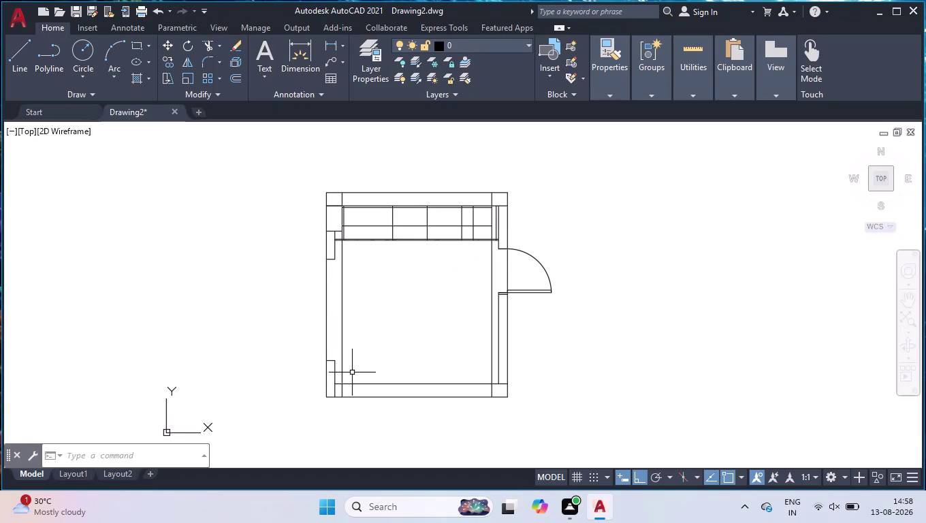
Attempt a BR break on the bottom inner wall line, which fails to complete.
text(BR)
click(397, 429)
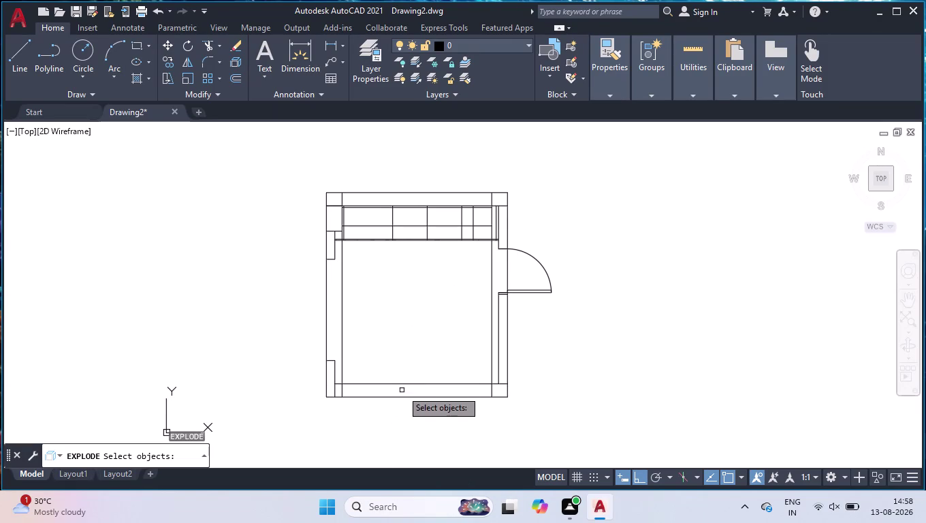
click(401, 382)
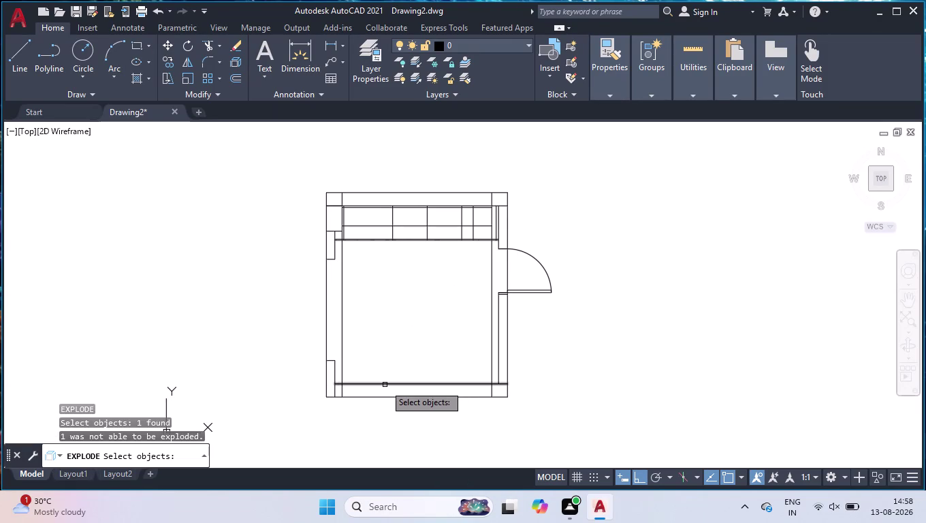
click(385, 385)
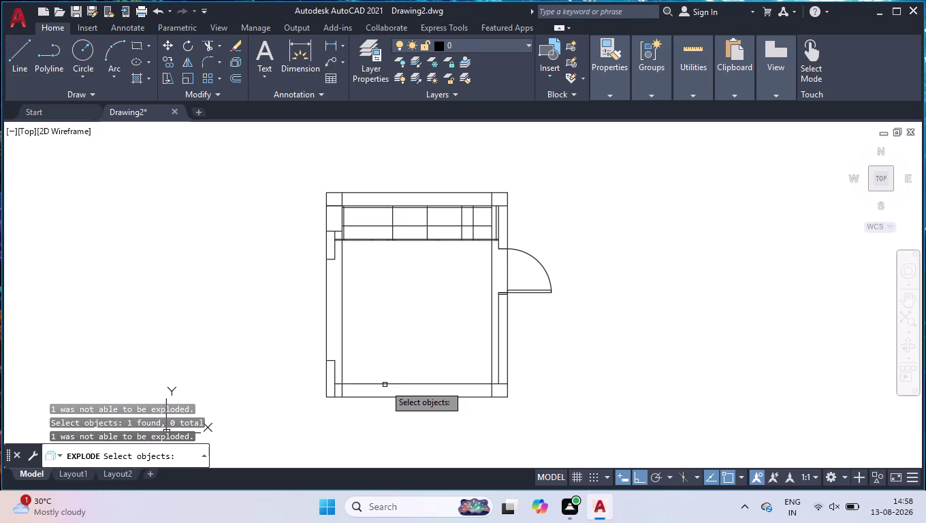
key(b)
key(Return)
text(BR)
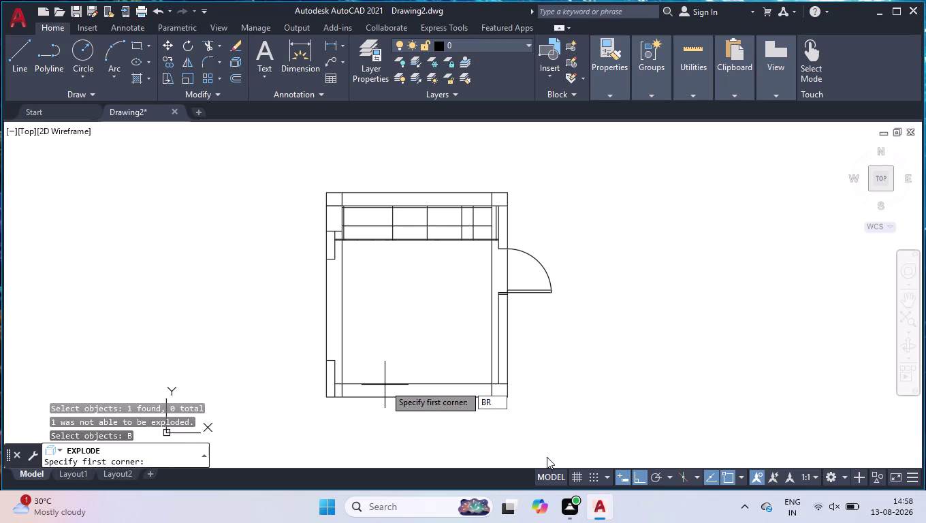
key(Return)
key(Return)
key(Return)
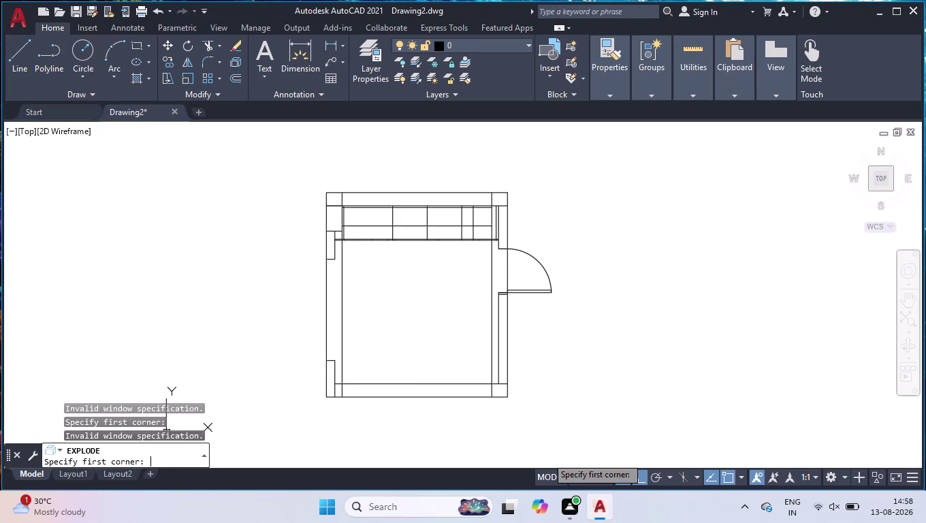
Window-select to the right of the room and retype BREAK at the command line.
click(574, 321)
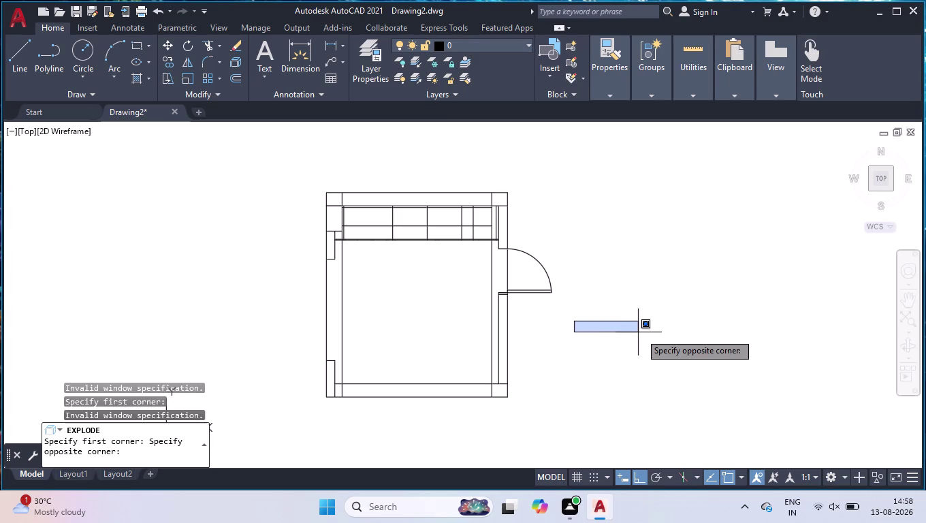
key(Return)
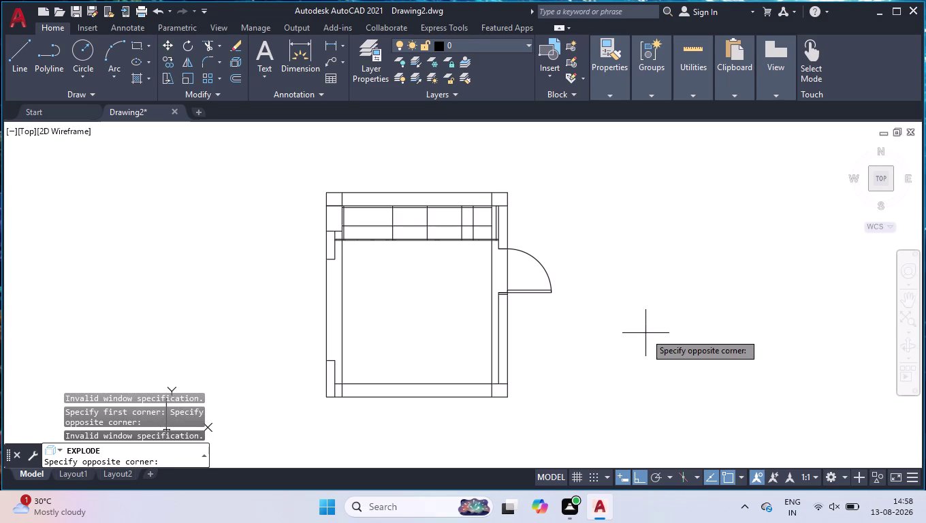
key(BackSpace)
key(BackSpace)
key(b)
key(r)
text(EA)
text(K)
Choose Break at Point from the expanded Modify panel.
click(179, 94)
click(197, 92)
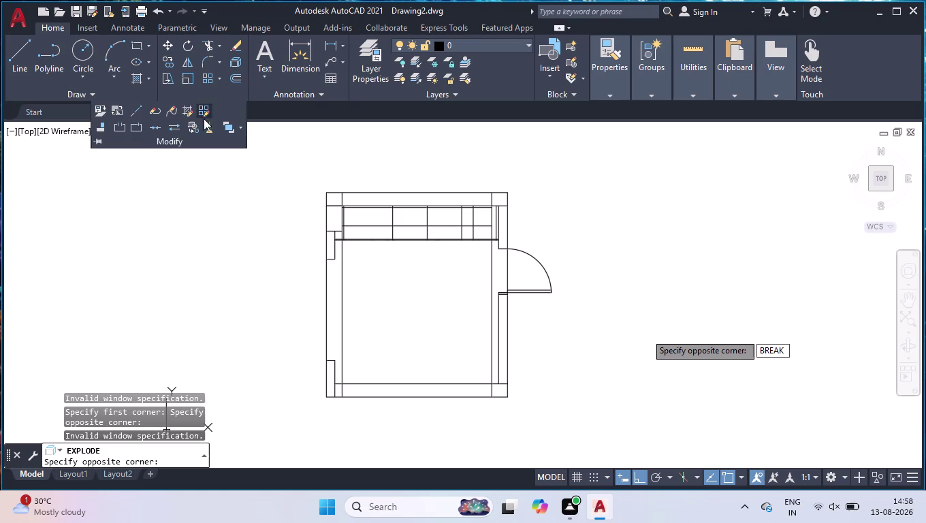
click(134, 129)
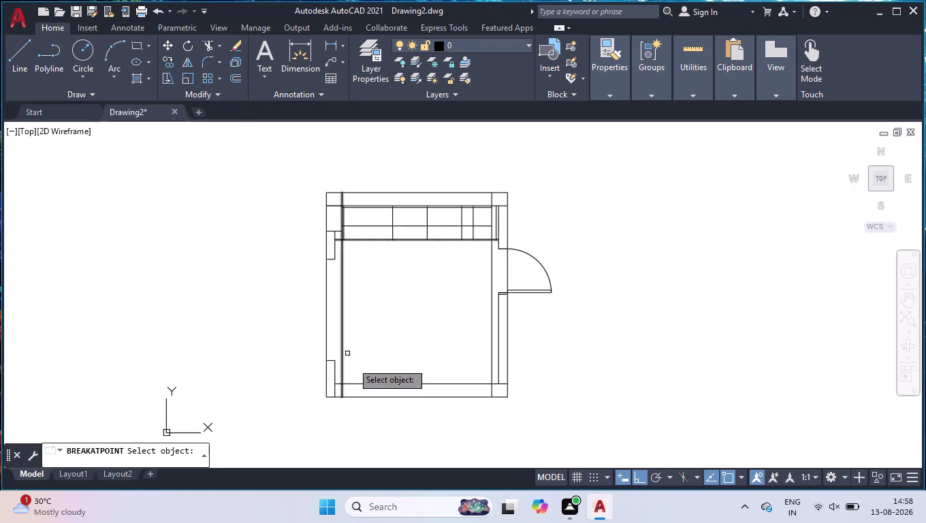
Split the bottom inner wall line at two points, near its left and right ends.
click(359, 383)
click(346, 382)
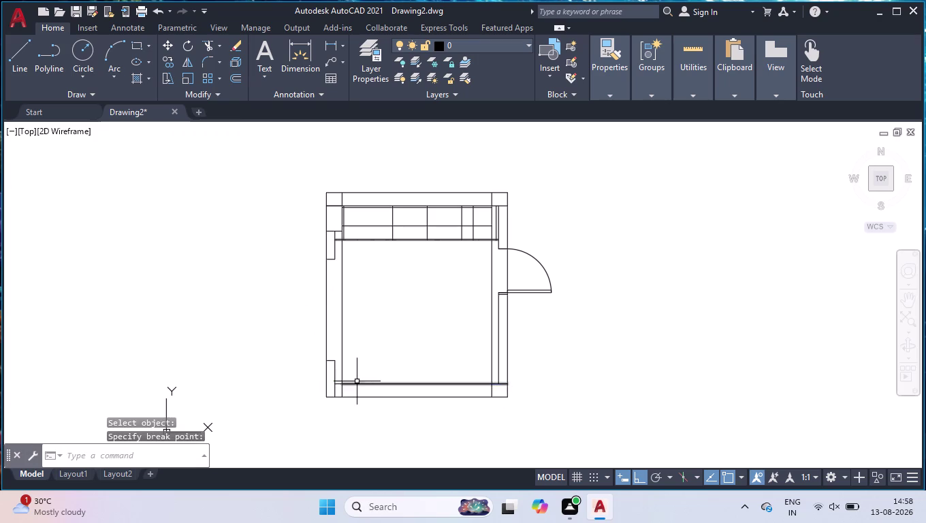
key(space)
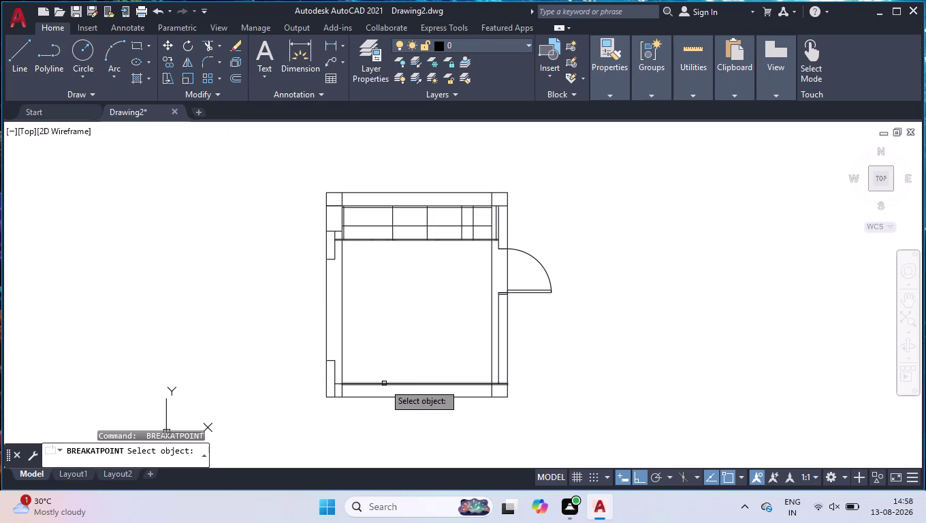
click(384, 383)
click(486, 383)
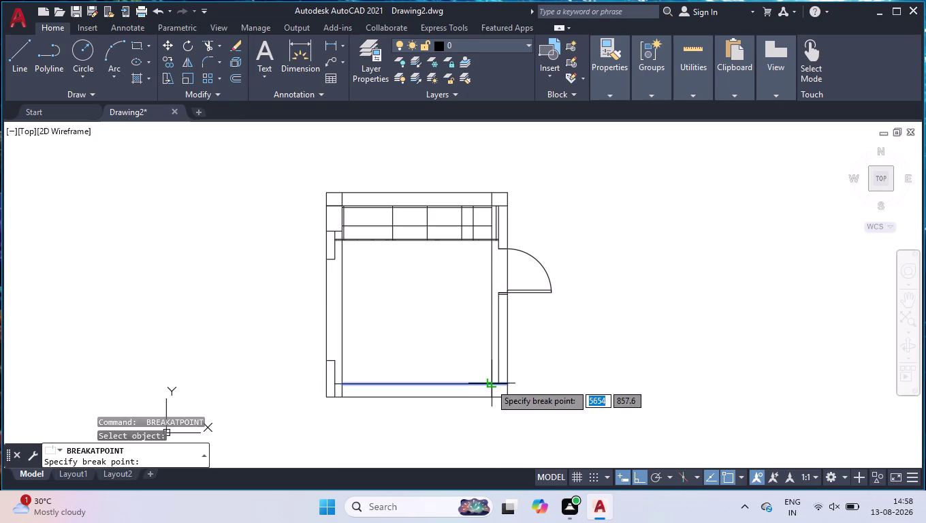
click(490, 384)
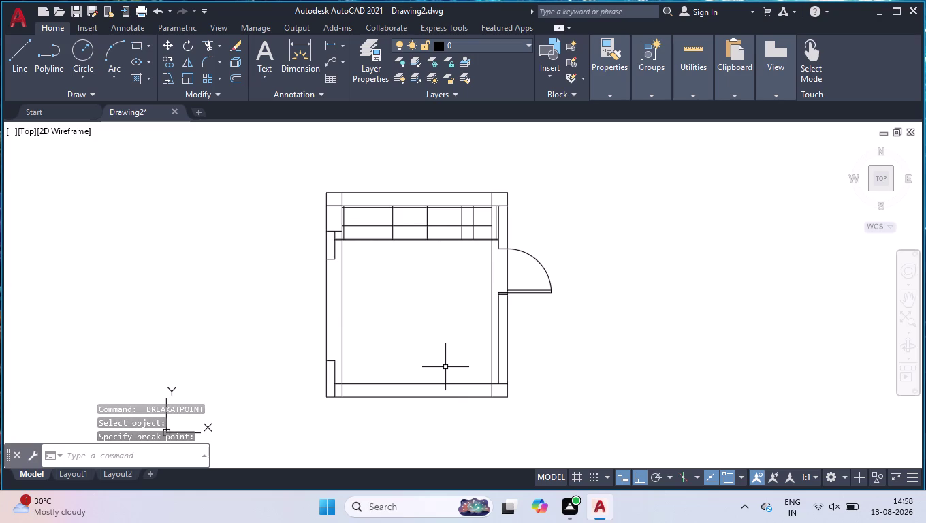
Join the bottom inner line and its short left piece into one line.
scroll(up, 3)
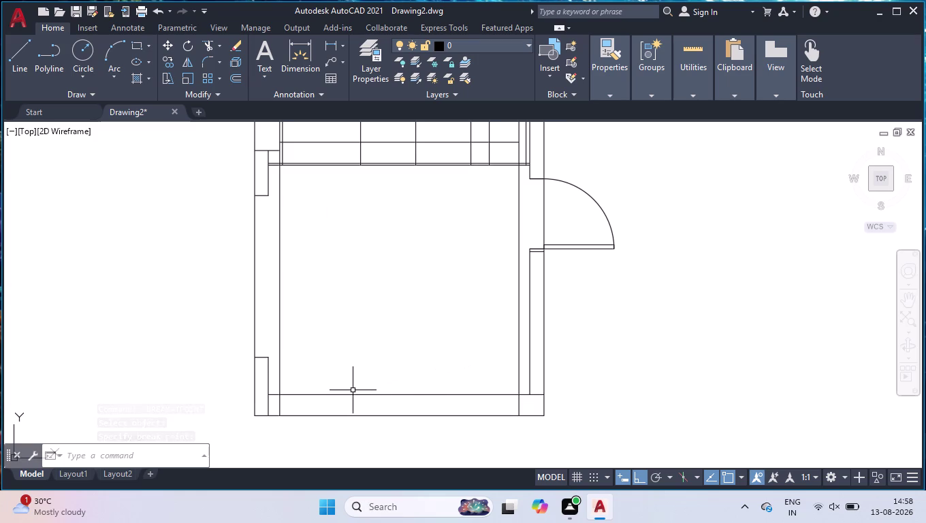
click(352, 394)
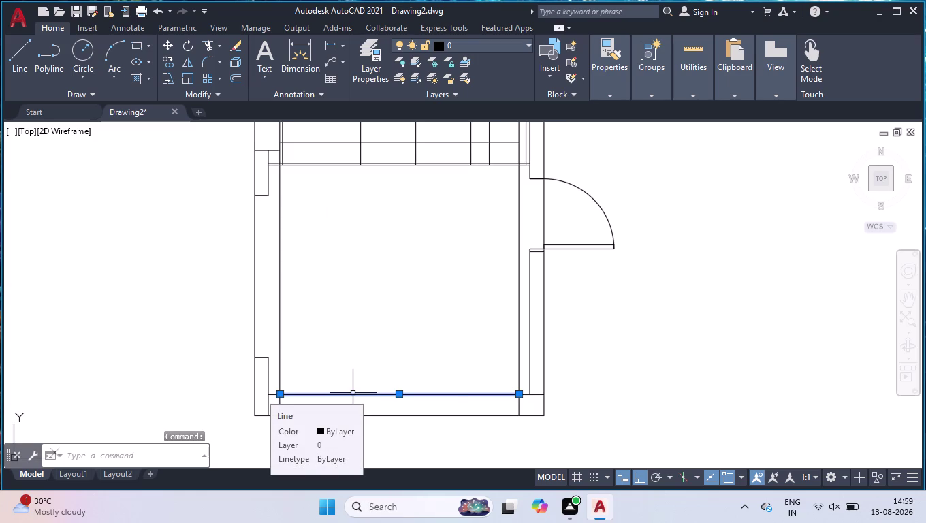
scroll(down, 3)
scroll(up, 3)
scroll(down, 3)
scroll(up, 3)
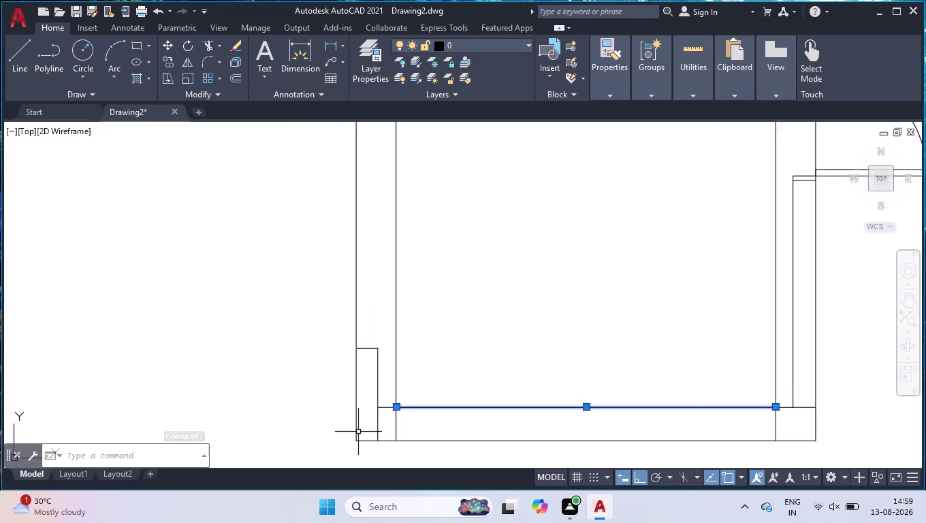
scroll(up, 3)
click(439, 373)
key(j)
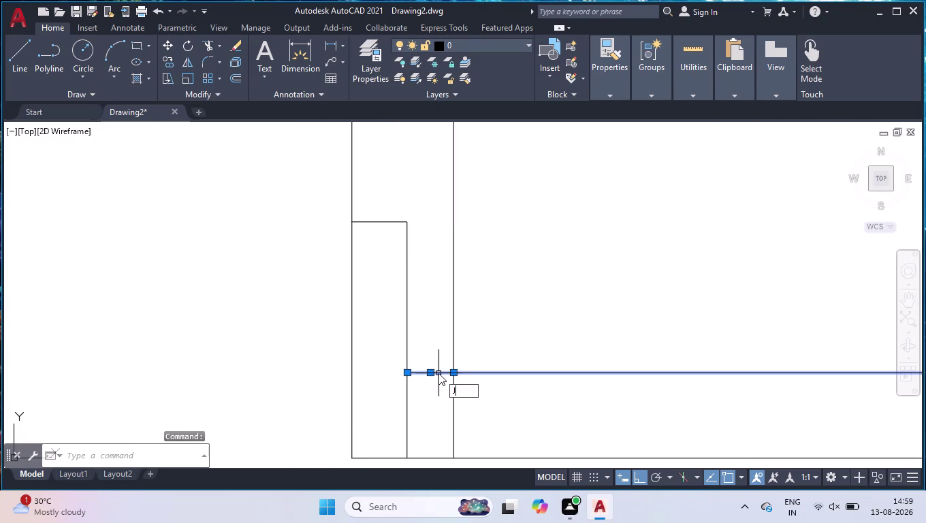
key(Return)
Start the OFFSET command.
text(O)
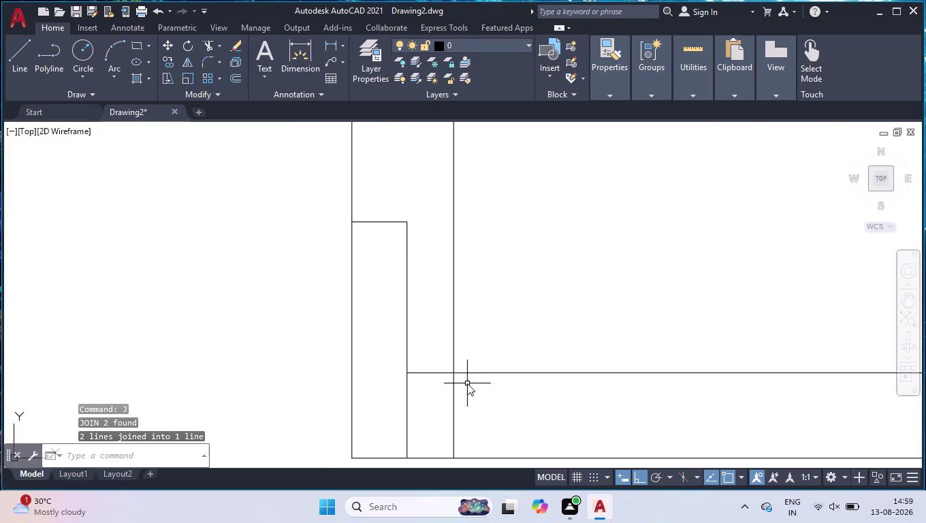
text(FF)
key(Return)
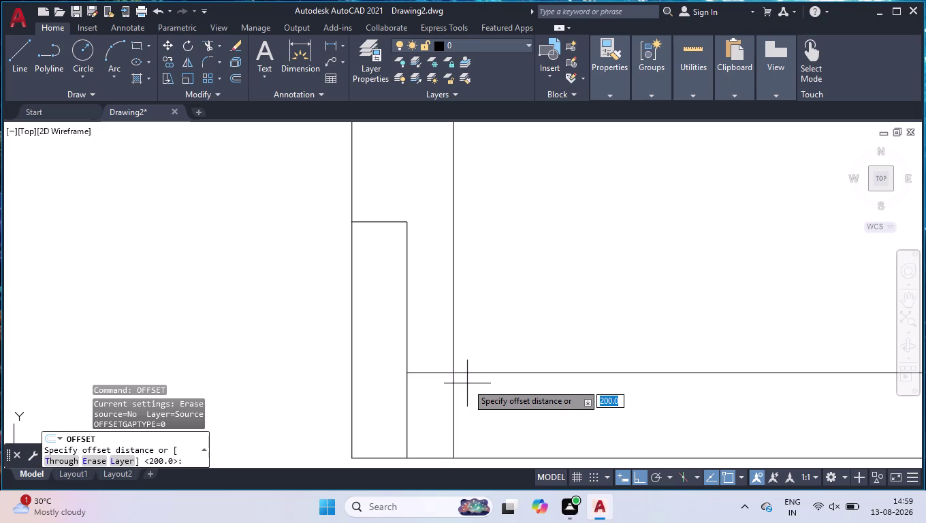
Offset the bottom inner wall line 600 units upward.
text(6)
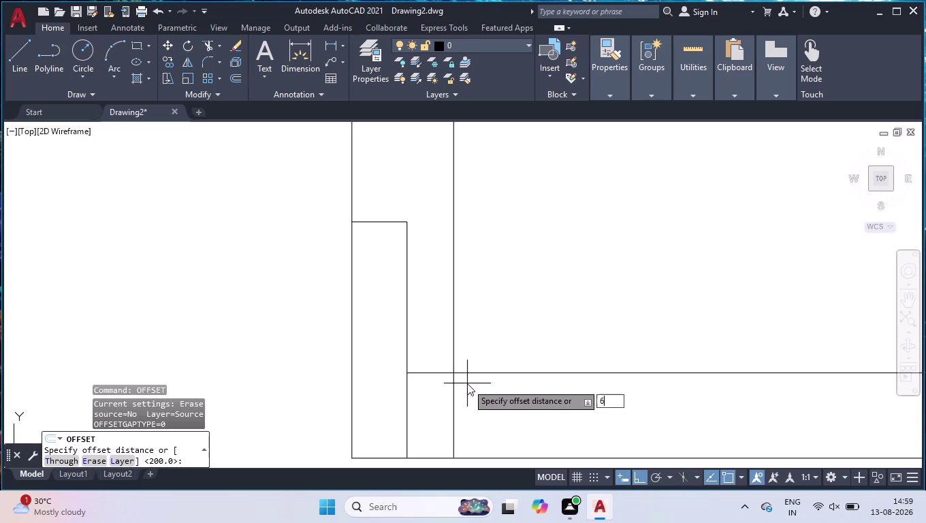
text(00)
key(Return)
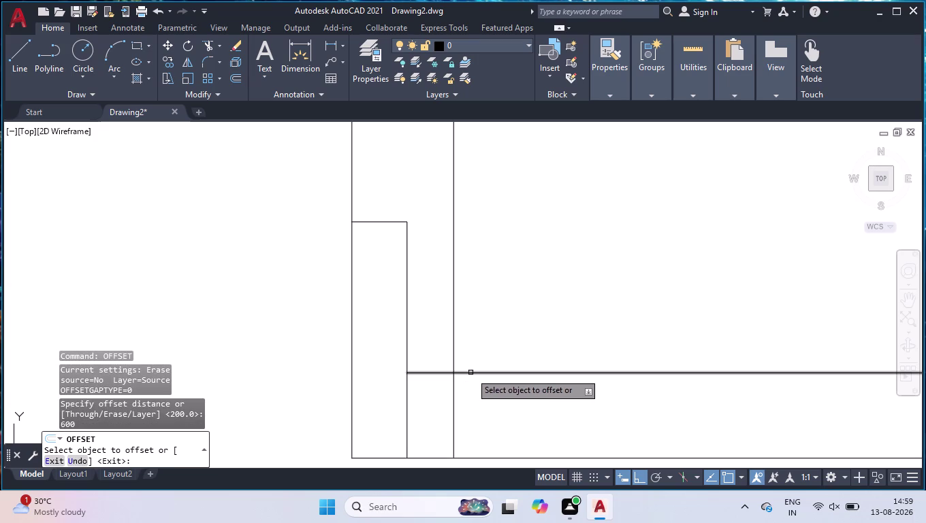
click(470, 373)
click(472, 255)
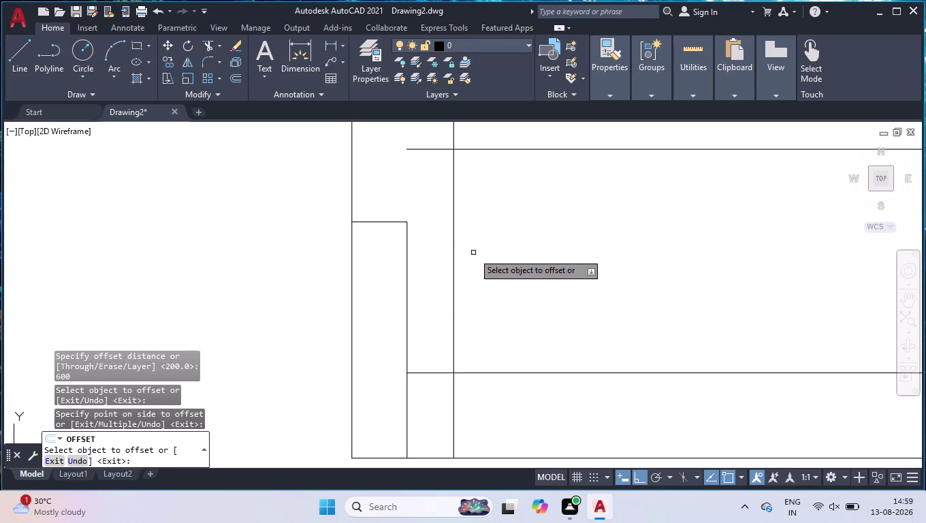
key(Return)
Extend the inner left vertical wall line up to the new 600-offset line.
text(EX)
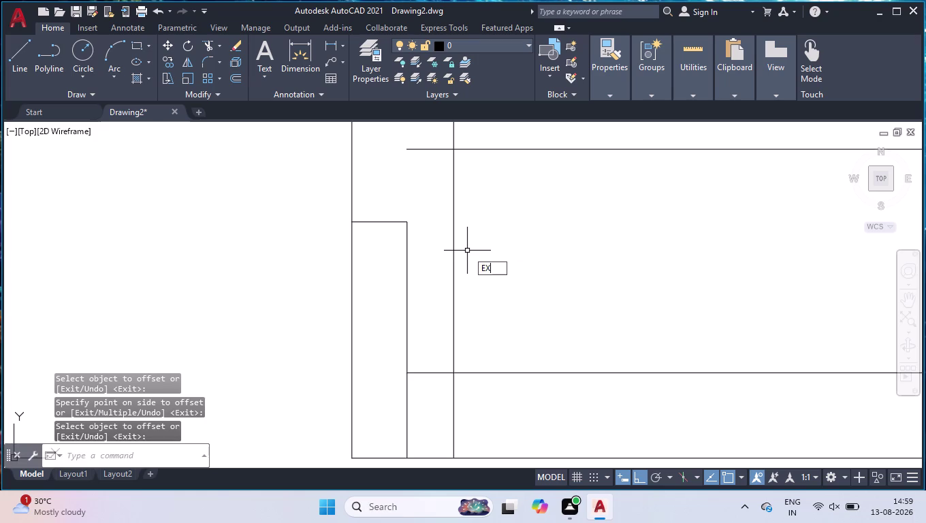
key(Return)
click(408, 250)
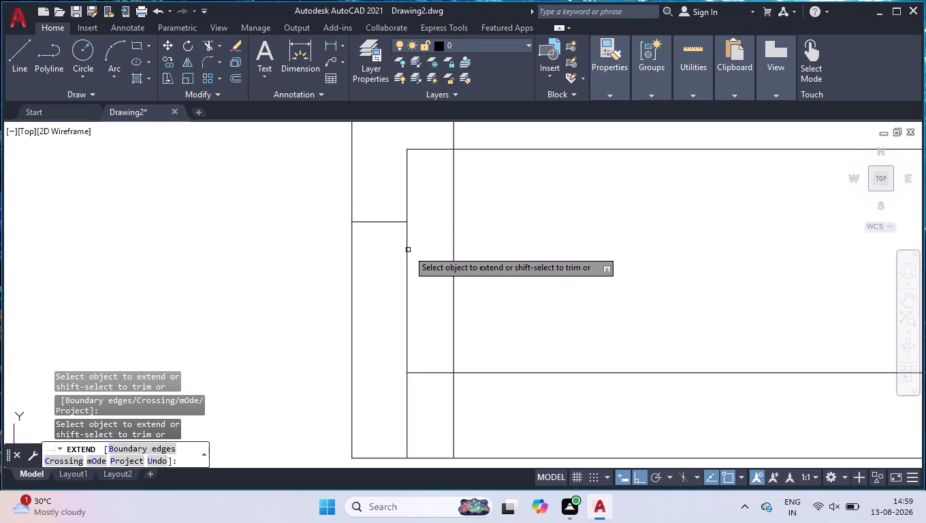
text(OFF)
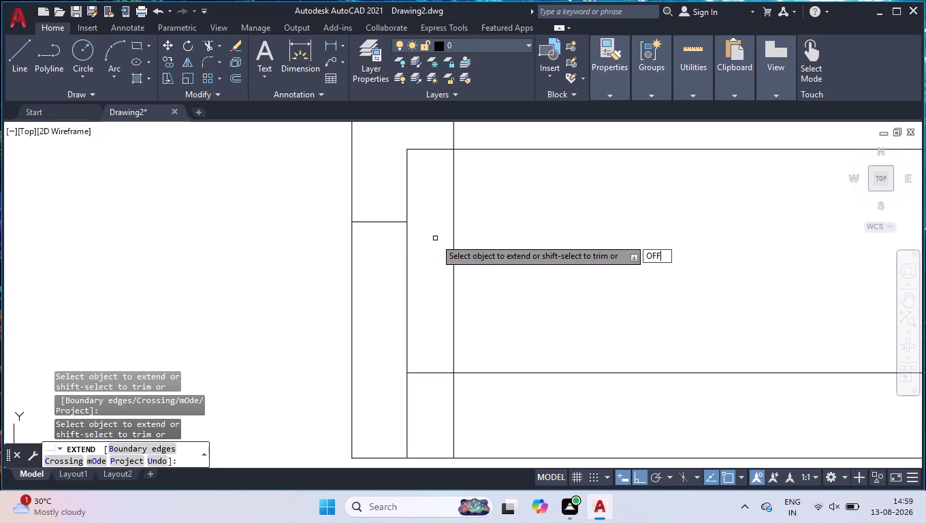
key(Return)
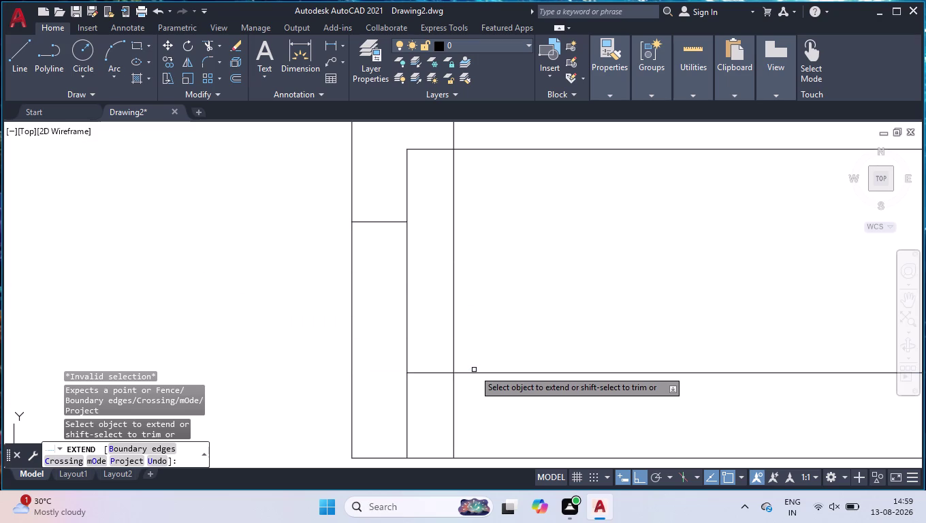
key(Return)
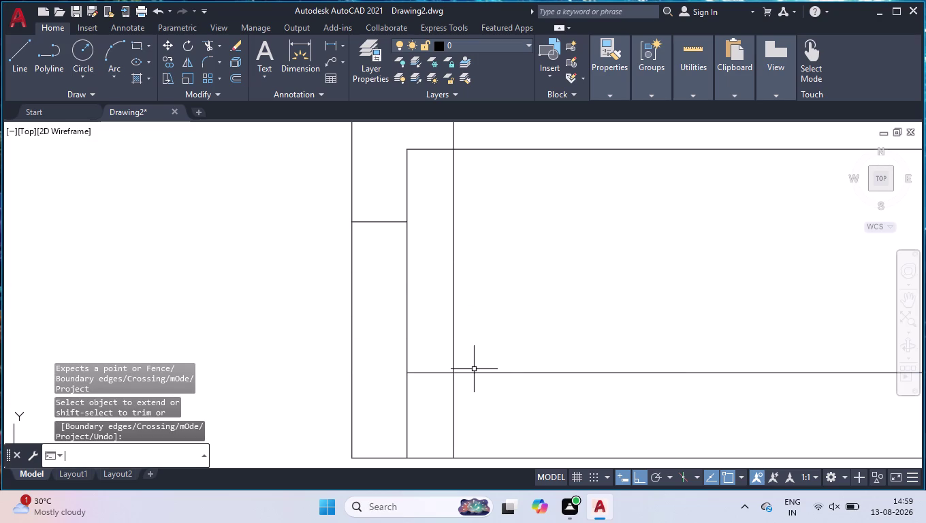
Attempt Break at Point on the horizontal counter line, then cancel it.
text(BR)
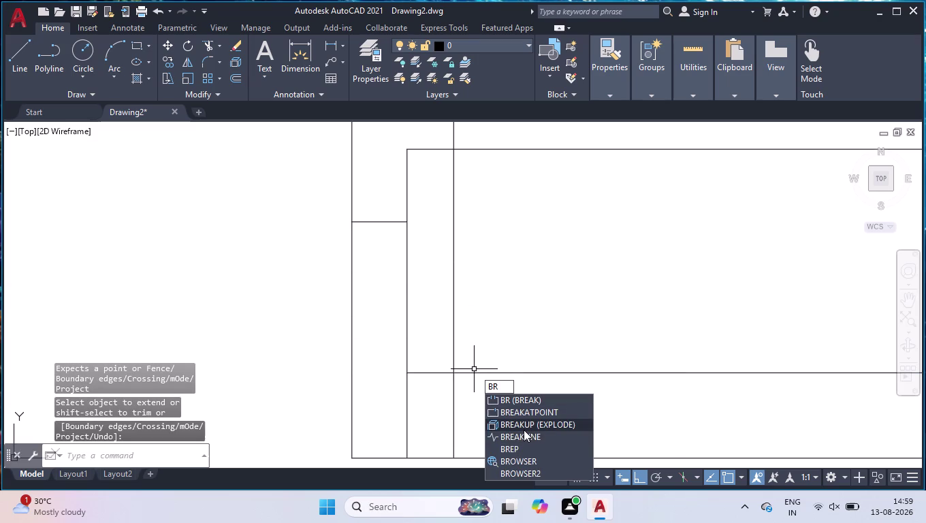
click(528, 414)
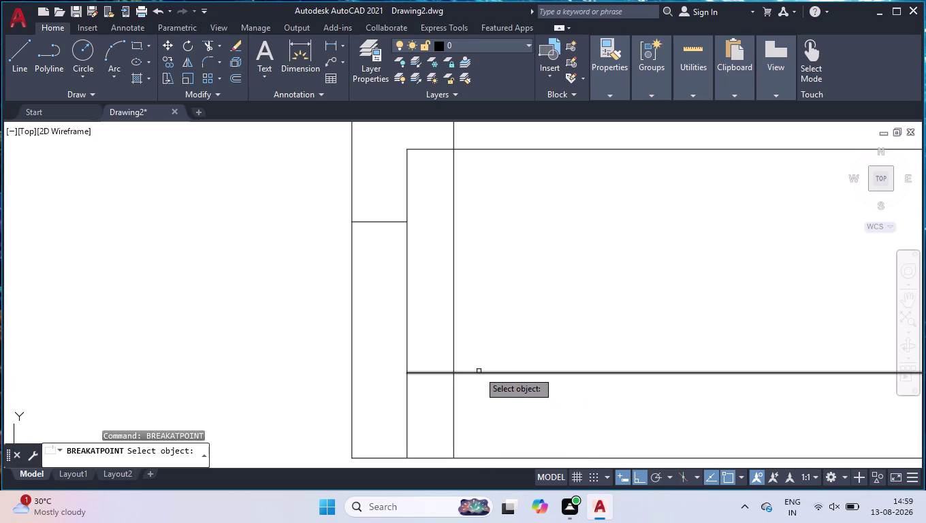
click(479, 374)
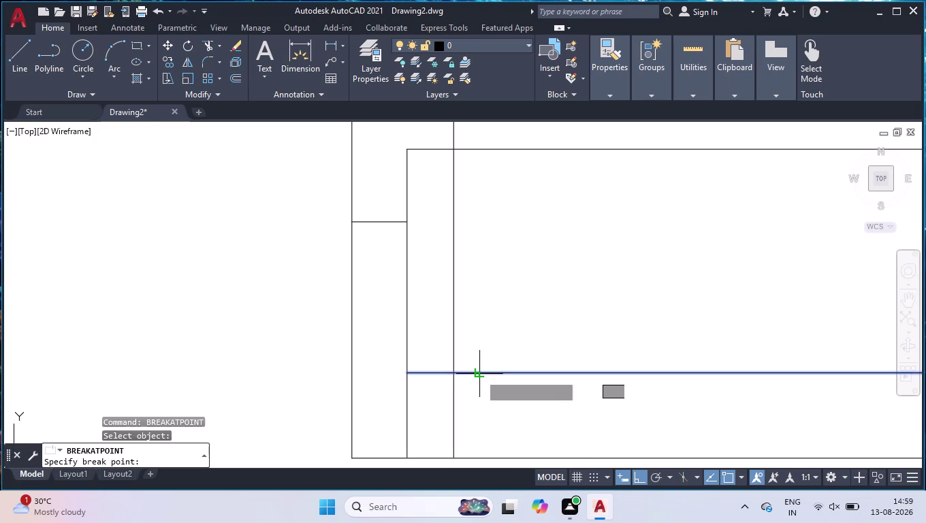
key(Return)
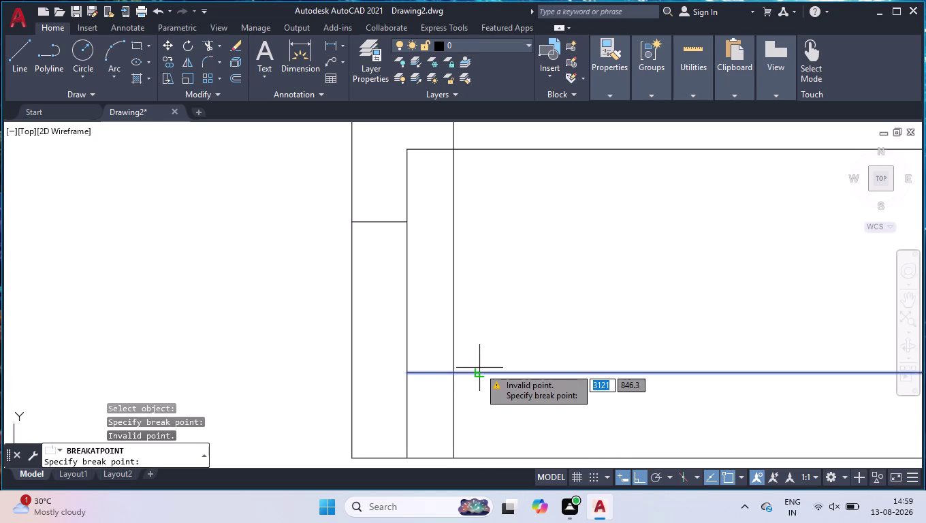
key(Return)
key(Return)
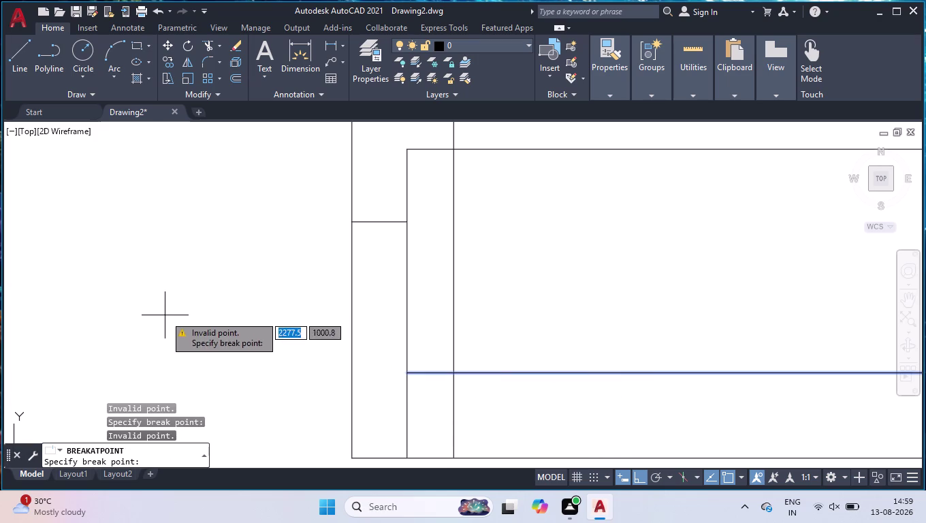
Break the left inner vertical wall line where it meets the counter line.
click(166, 311)
key(space)
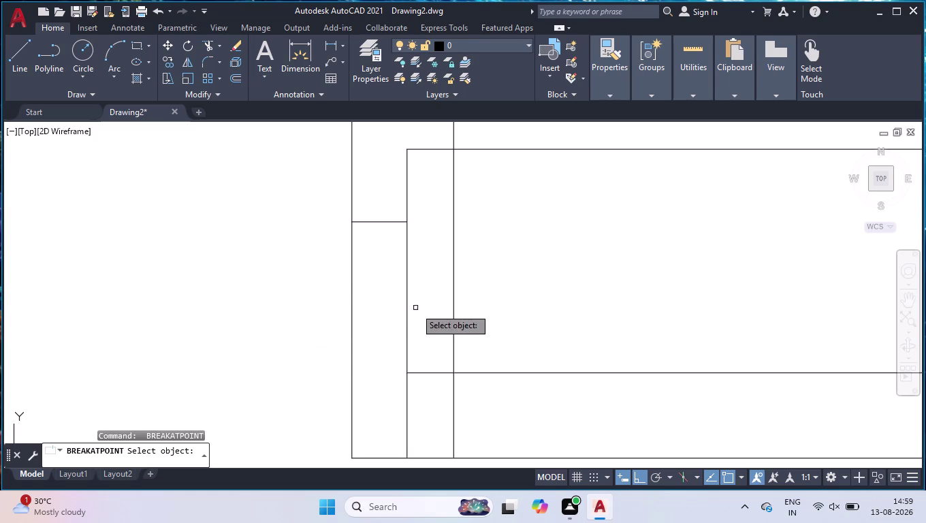
click(407, 313)
click(406, 376)
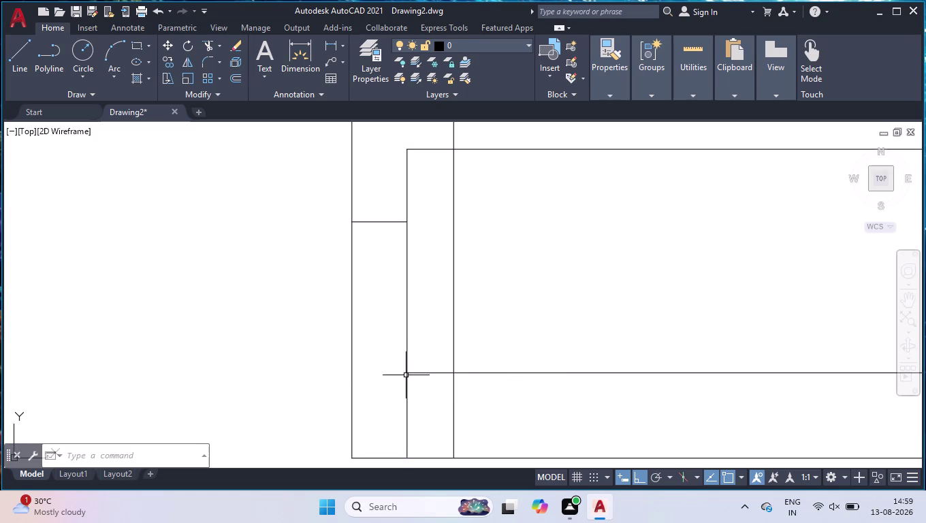
Offset vertical divider lines rightward by 1005 and then 450.
text(OFF)
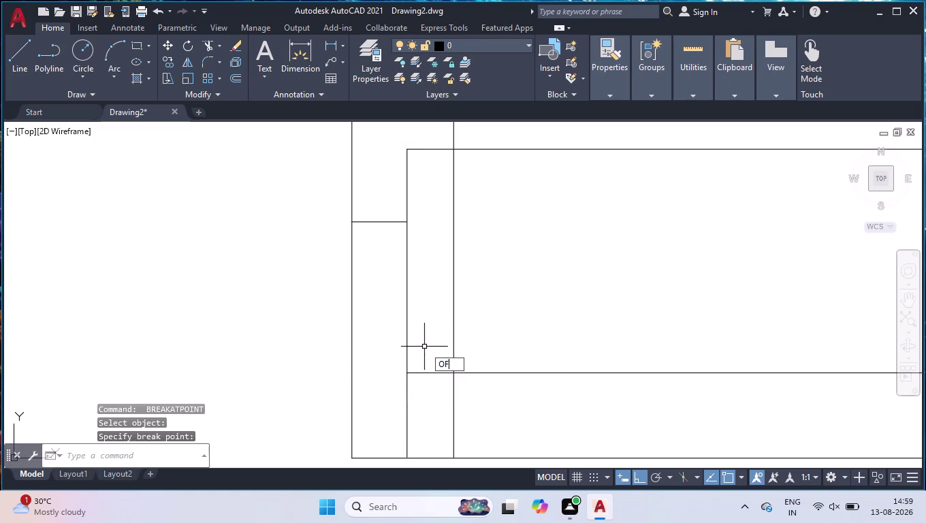
key(Return)
text(1)
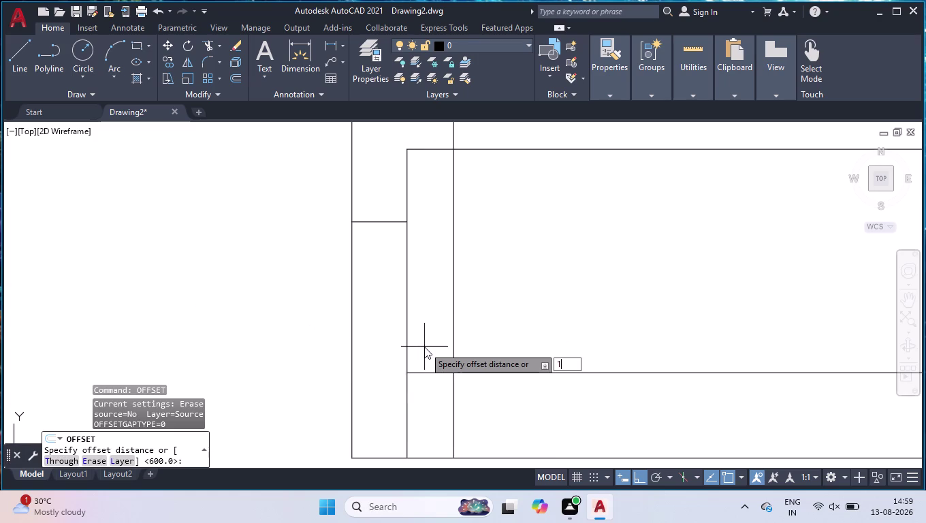
text(005)
key(Return)
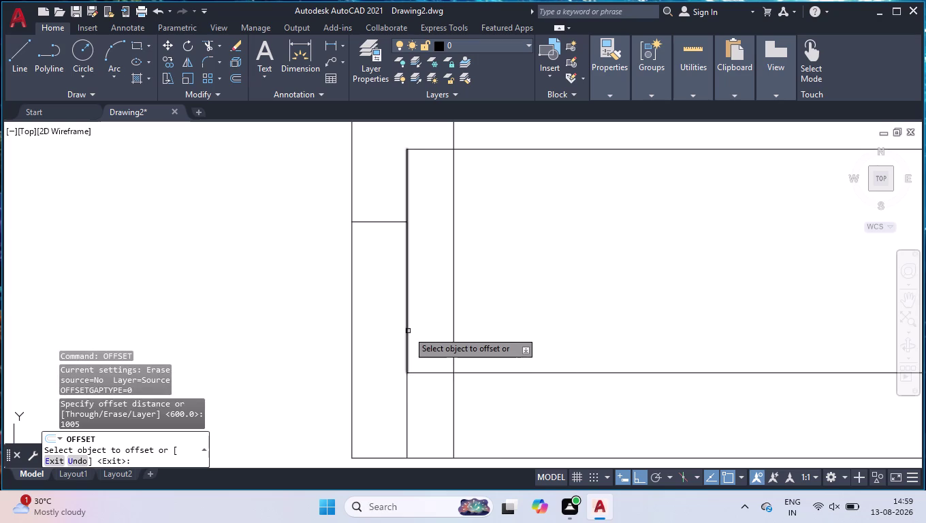
click(407, 331)
click(549, 342)
scroll(down, 3)
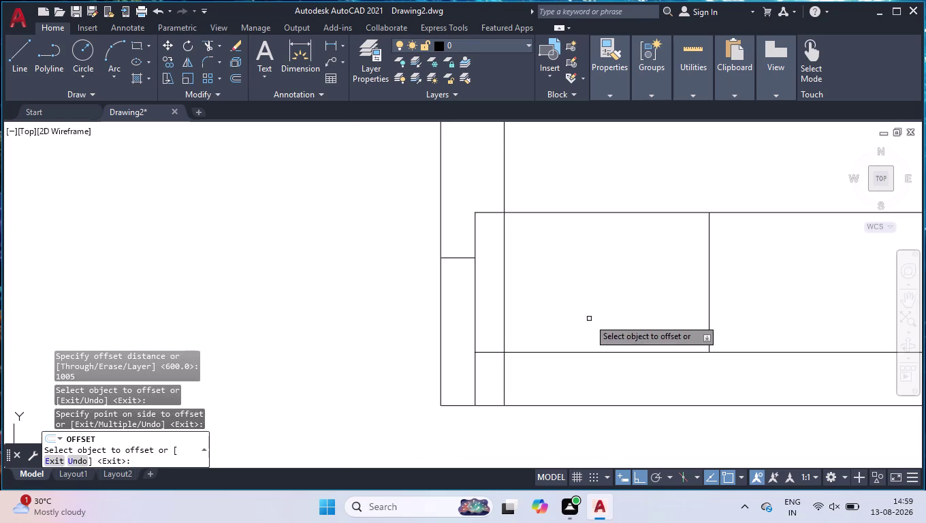
scroll(down, 3)
click(664, 307)
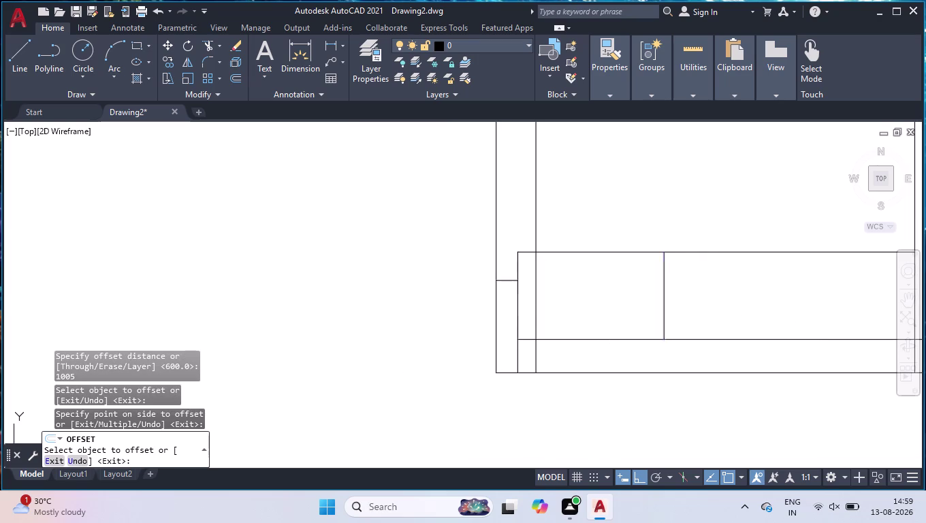
text(450)
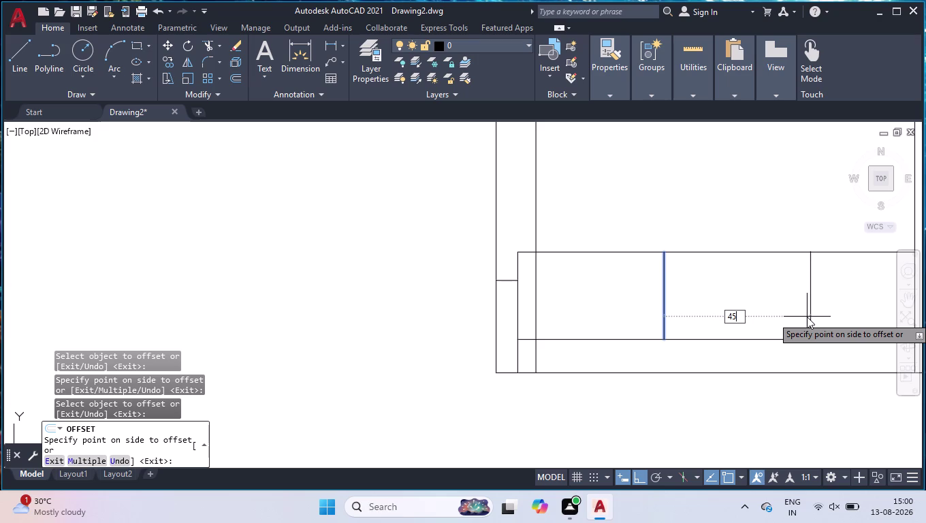
key(Return)
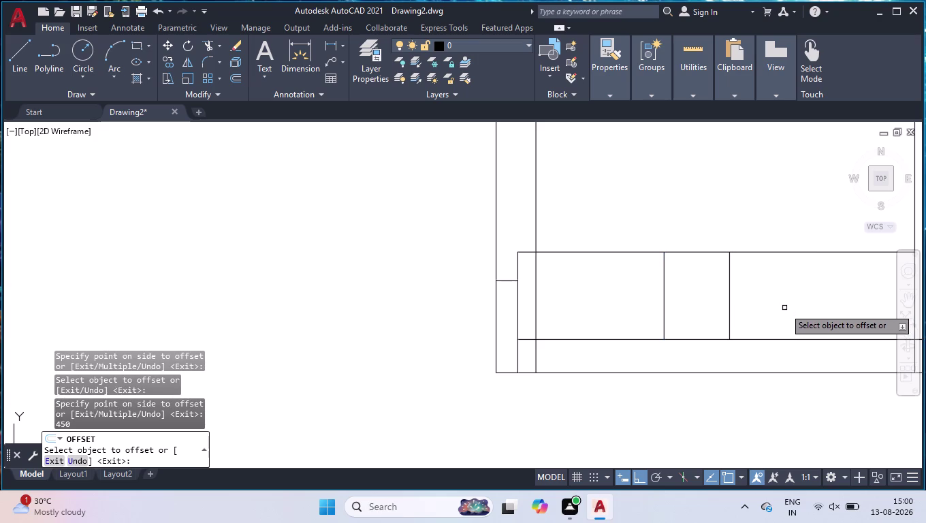
Add further vertical dividers offset 750 and 40 to the right.
scroll(down, 3)
scroll(up, 3)
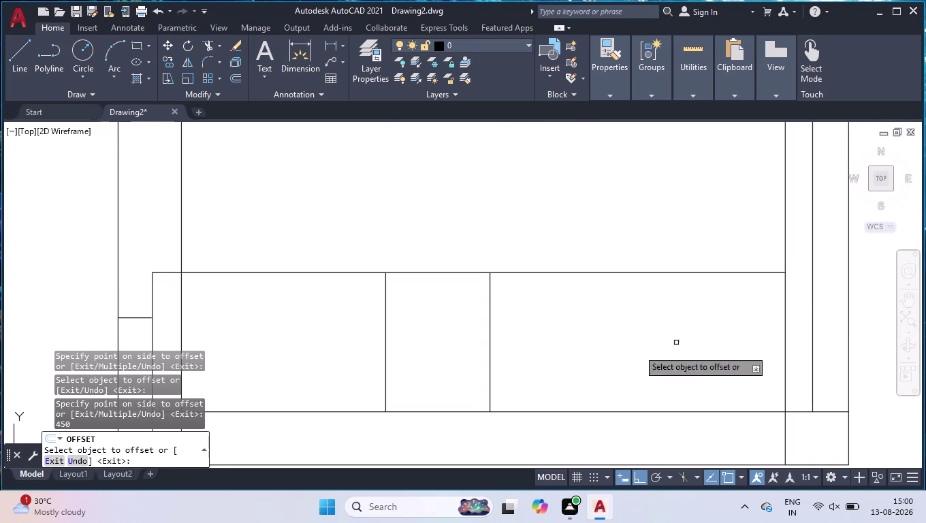
click(490, 321)
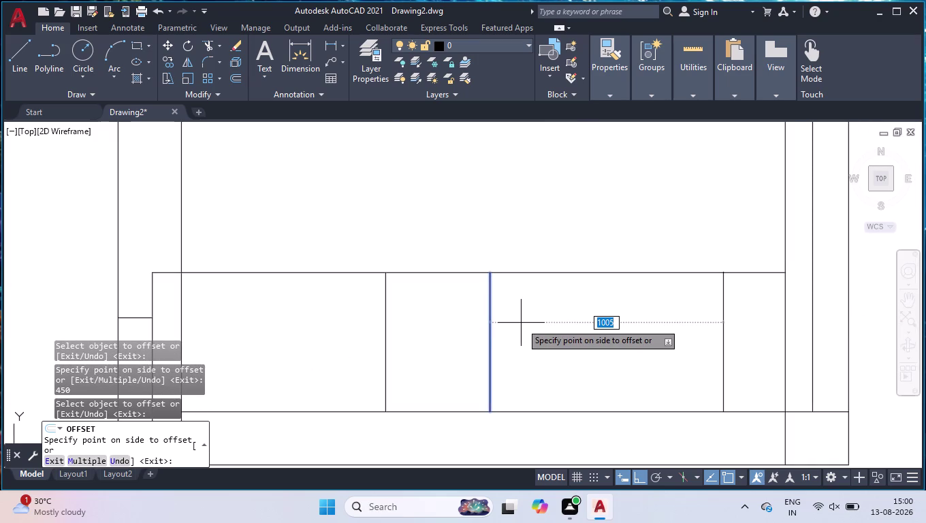
text(75)
key(0)
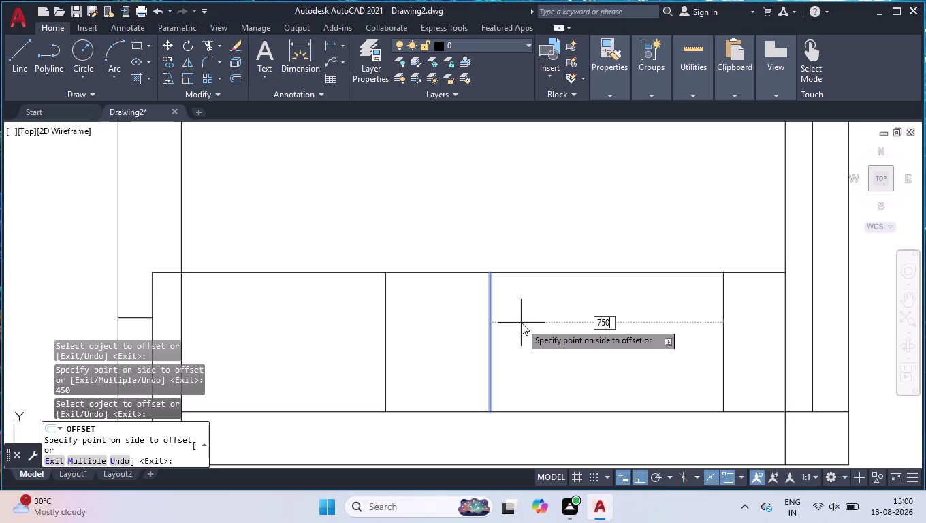
key(Return)
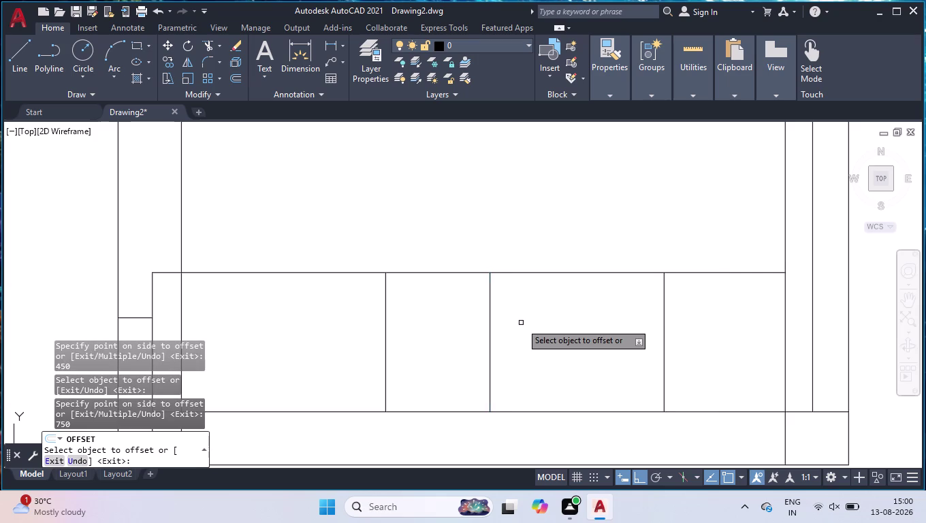
click(662, 344)
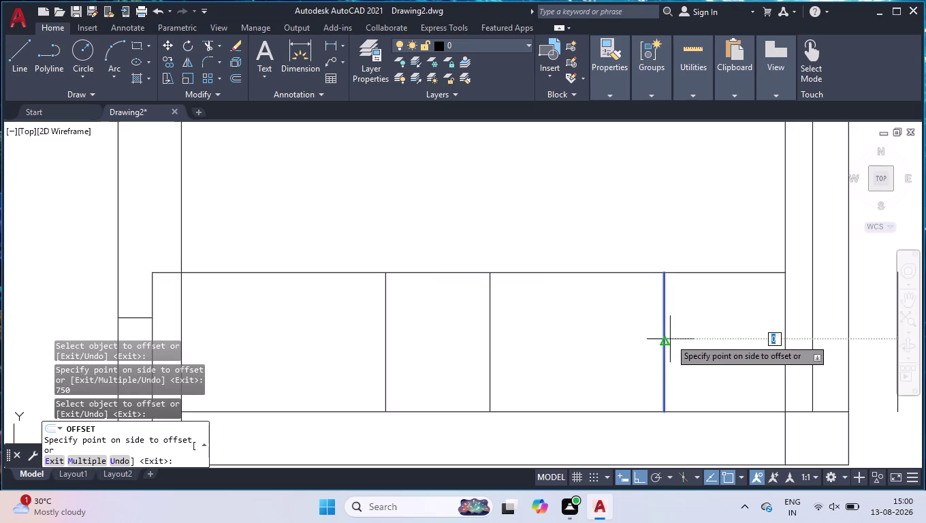
text(40)
key(Return)
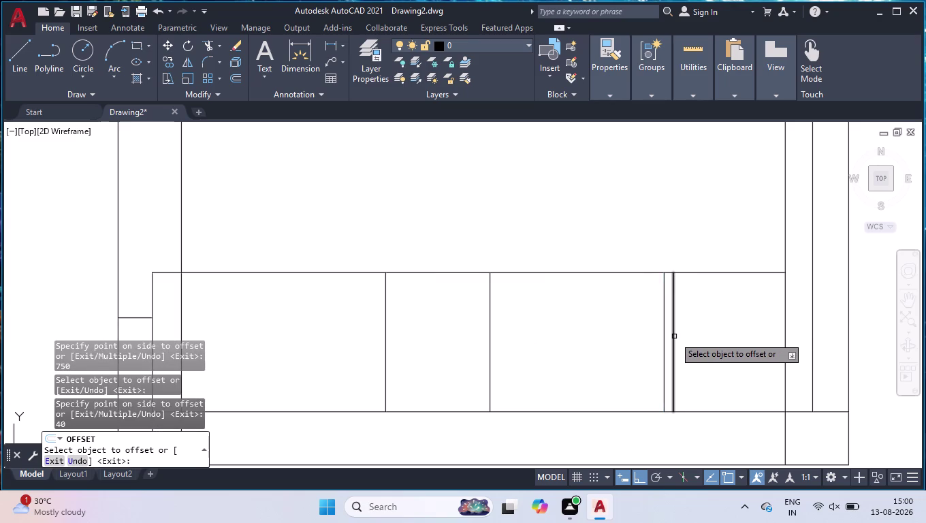
key(Return)
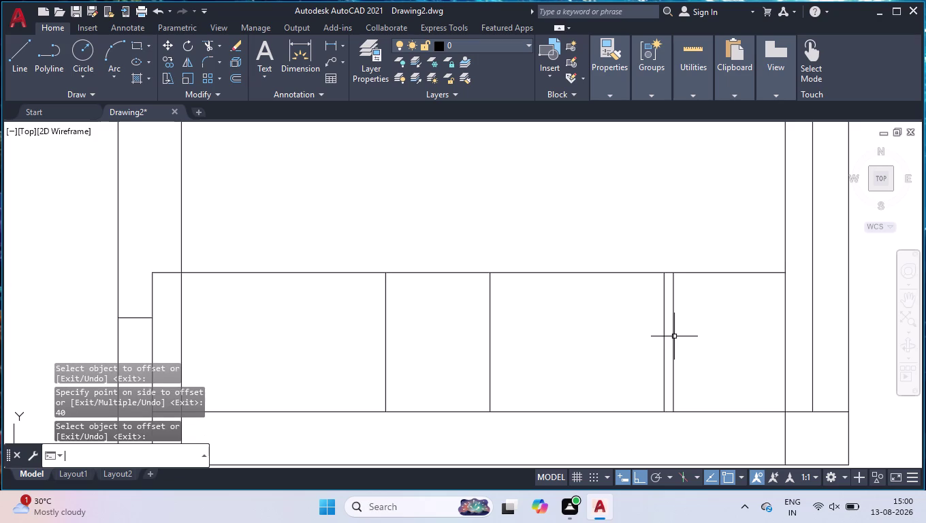
Dimension the rightmost counter section (482) from the thin divider to the right corner.
text(DLI)
key(Return)
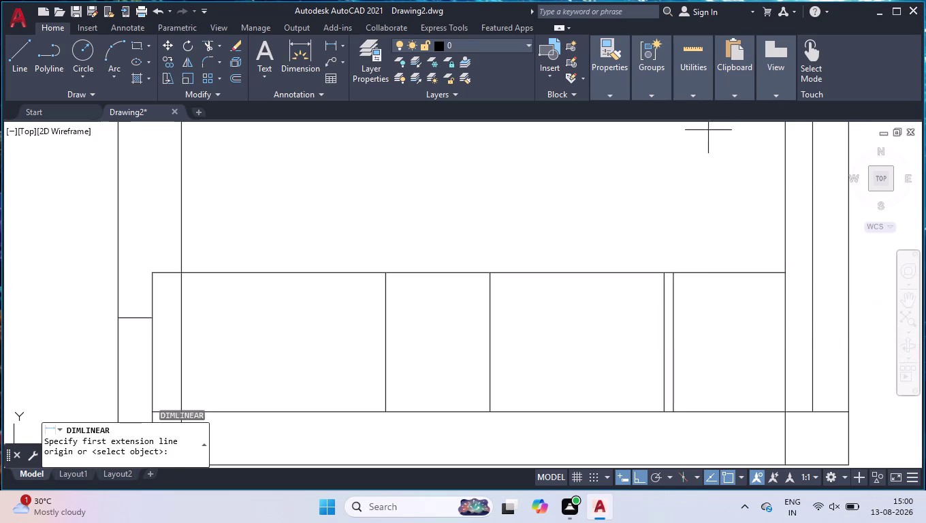
click(674, 273)
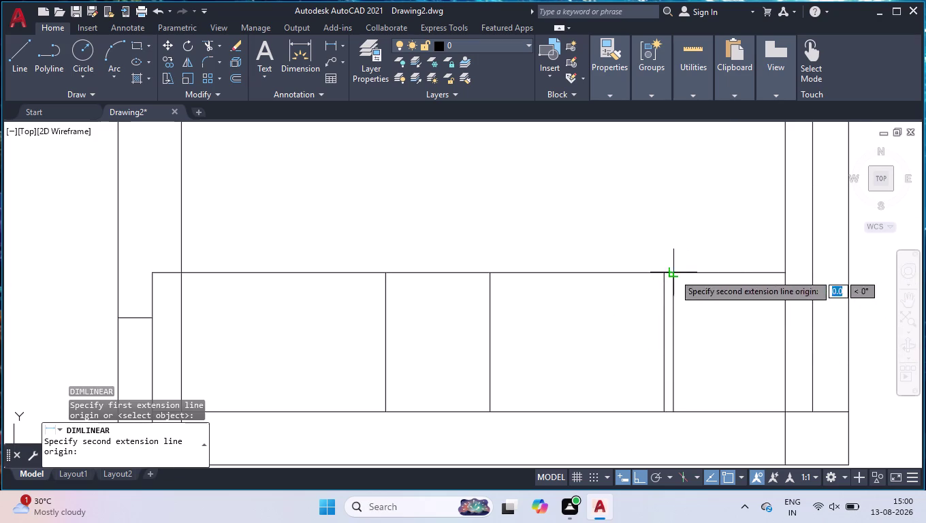
click(785, 273)
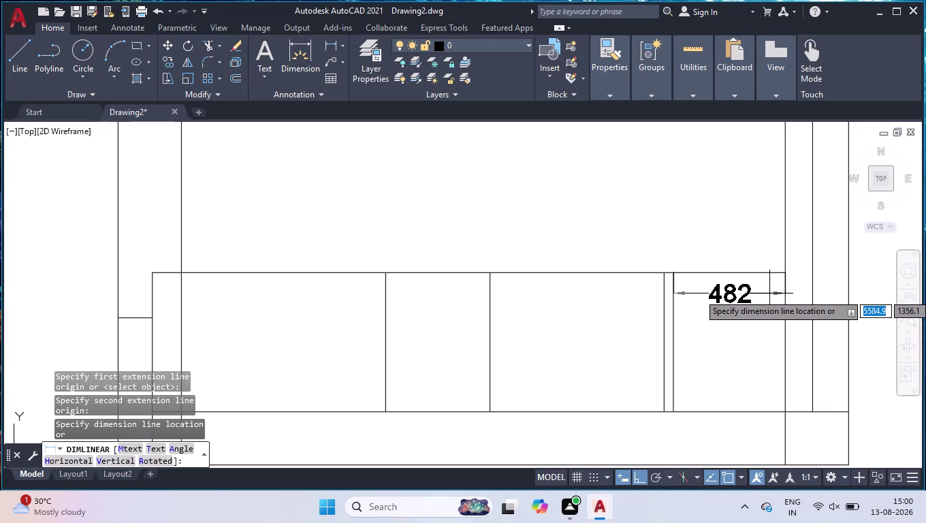
click(769, 294)
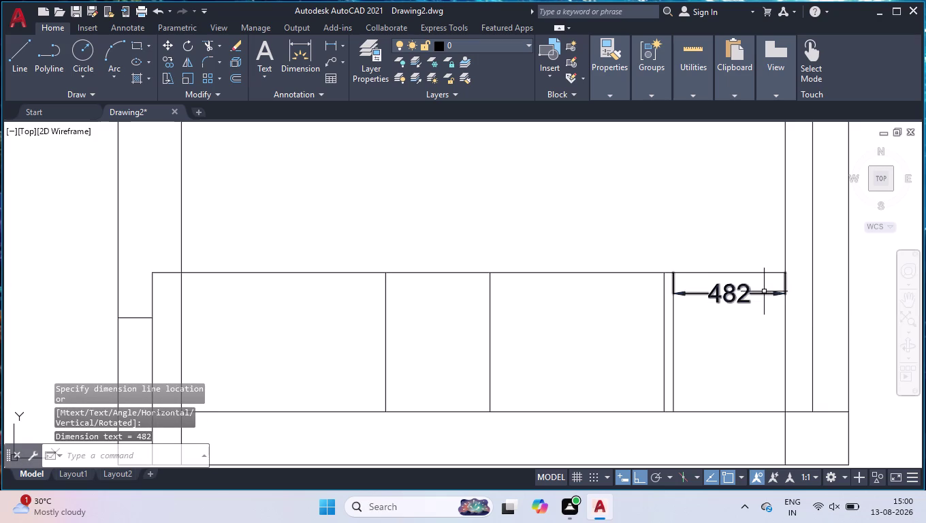